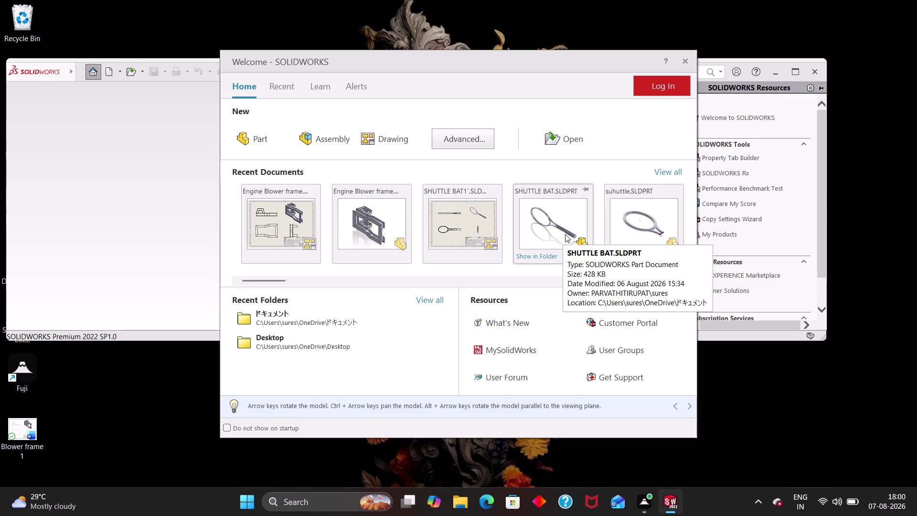
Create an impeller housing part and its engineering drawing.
Create a new blank part document from the Welcome dialog's Part option.
click(251, 143)
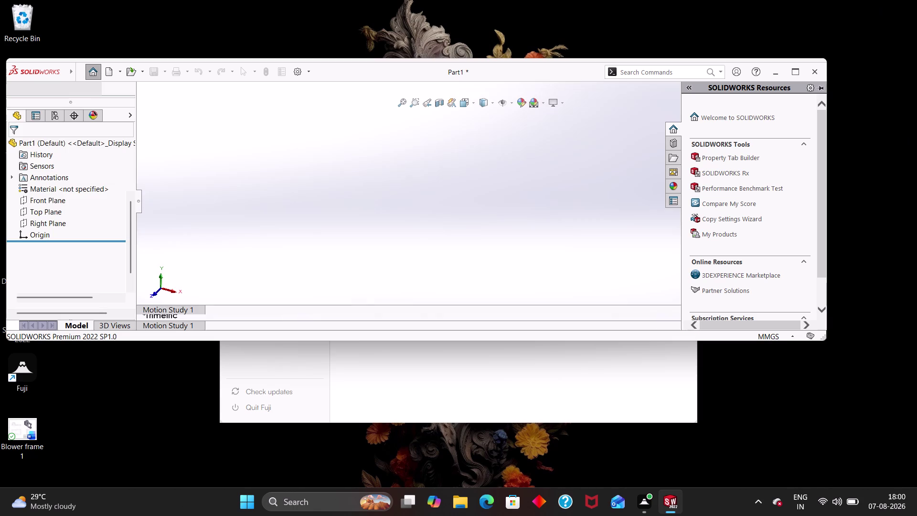
Let Part1 finish loading into part-editing mode with default planes and origin.
click(795, 74)
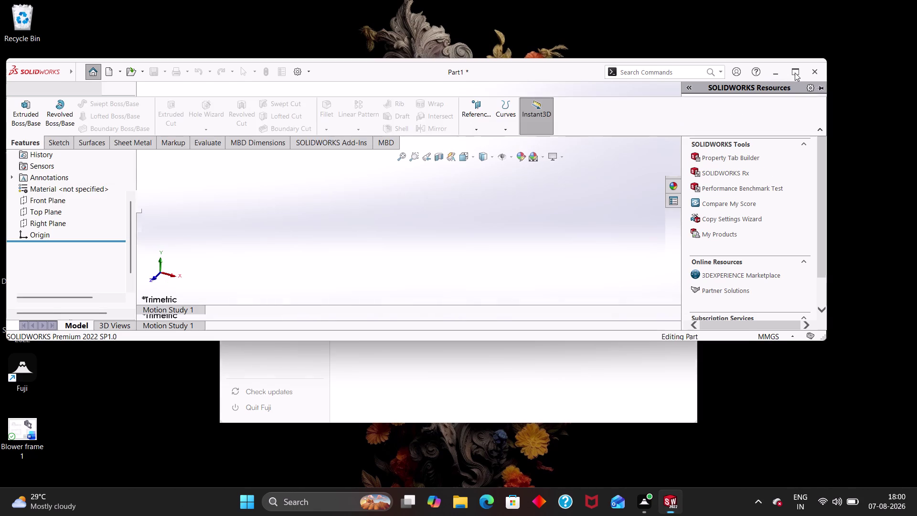